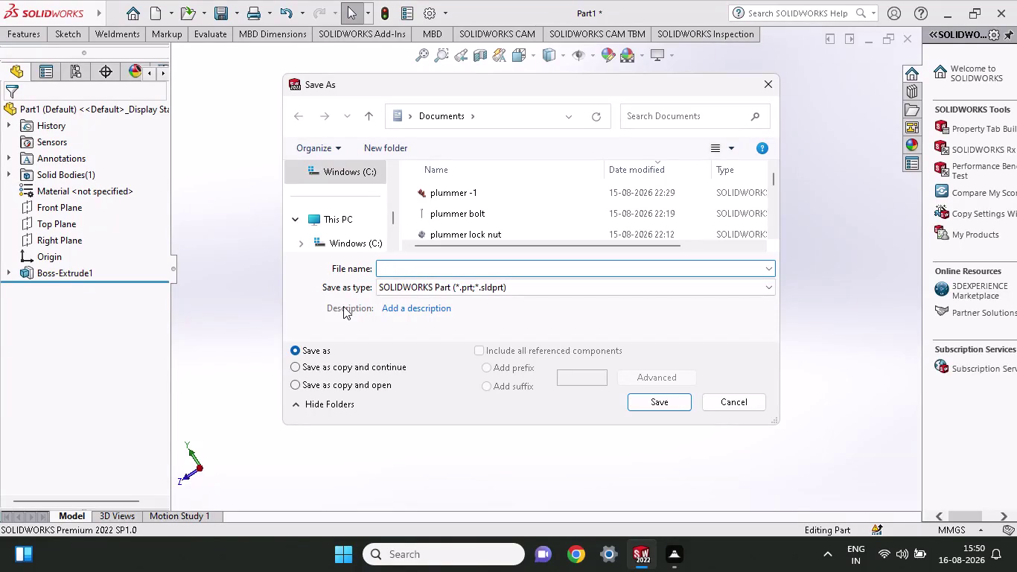
Save the v-block part under the file name 'v-block assembly-1'.
text(v-)
text(b)
text(lock as)
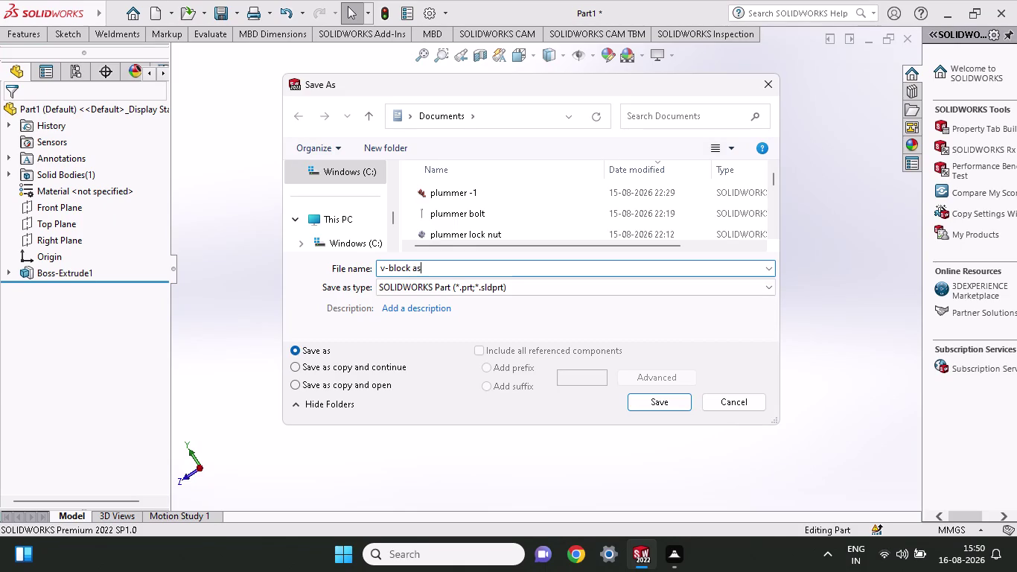
text(sem)
key(b)
text(ly-1)
key(Return)
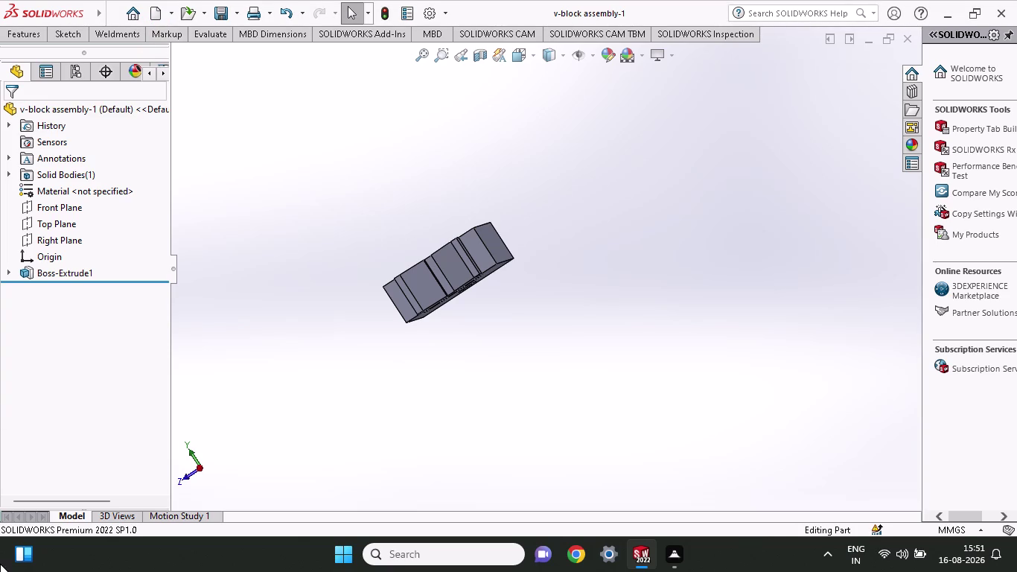
Create a new document of type Part.
click(152, 15)
click(396, 266)
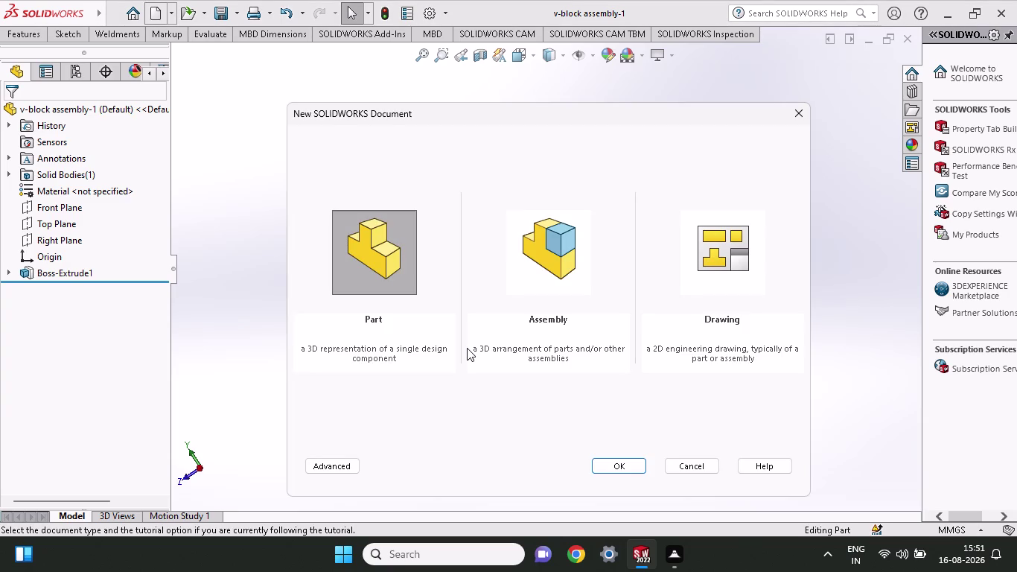
click(375, 253)
click(619, 469)
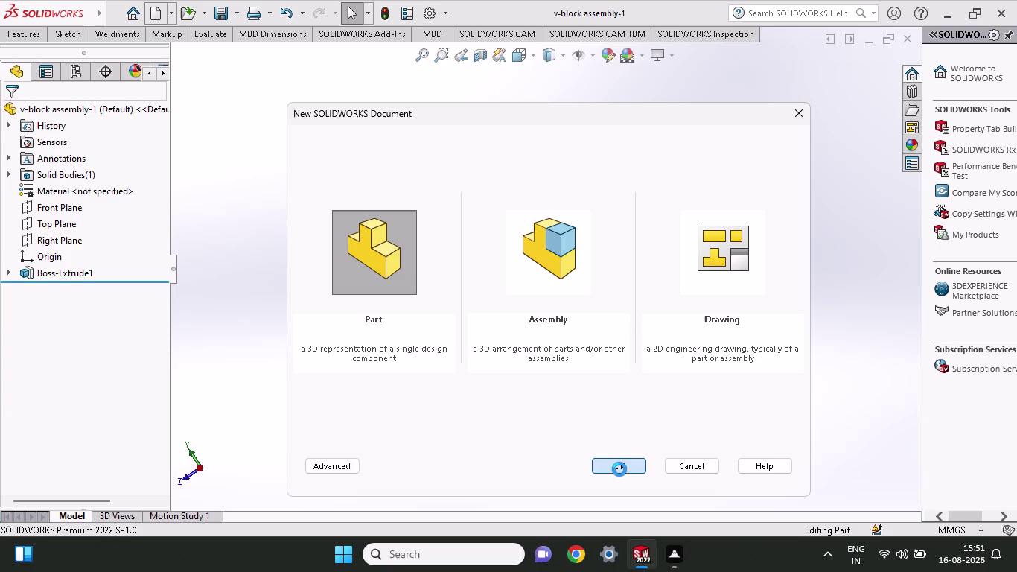